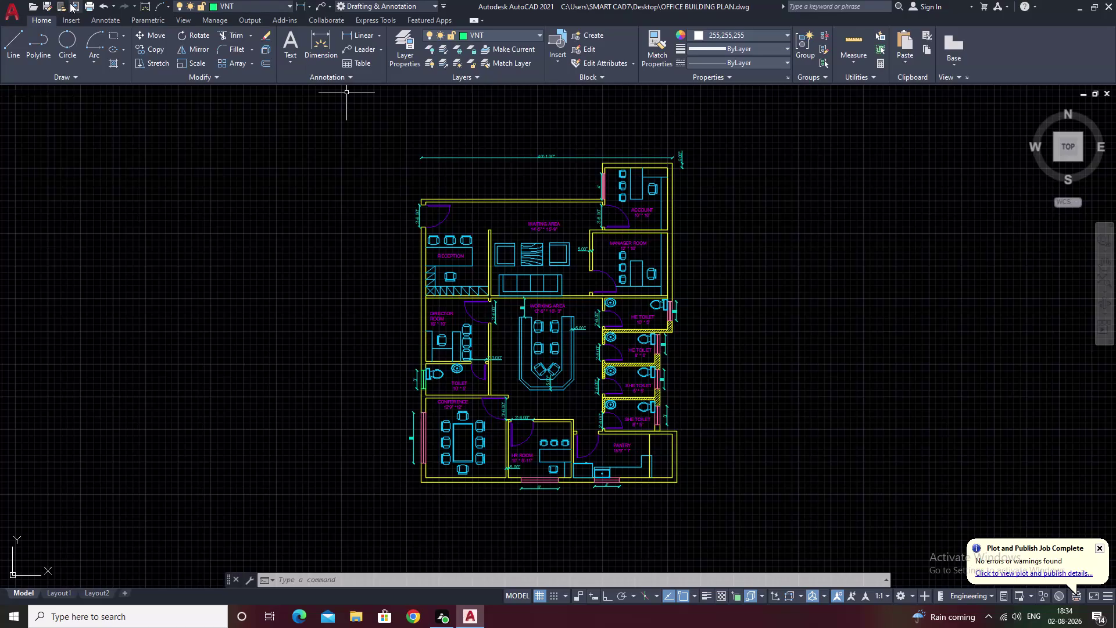
Save the drawing to the Desktop as OFFICE BUILDING PLAN, confirming replacement of the existing file.
click(44, 4)
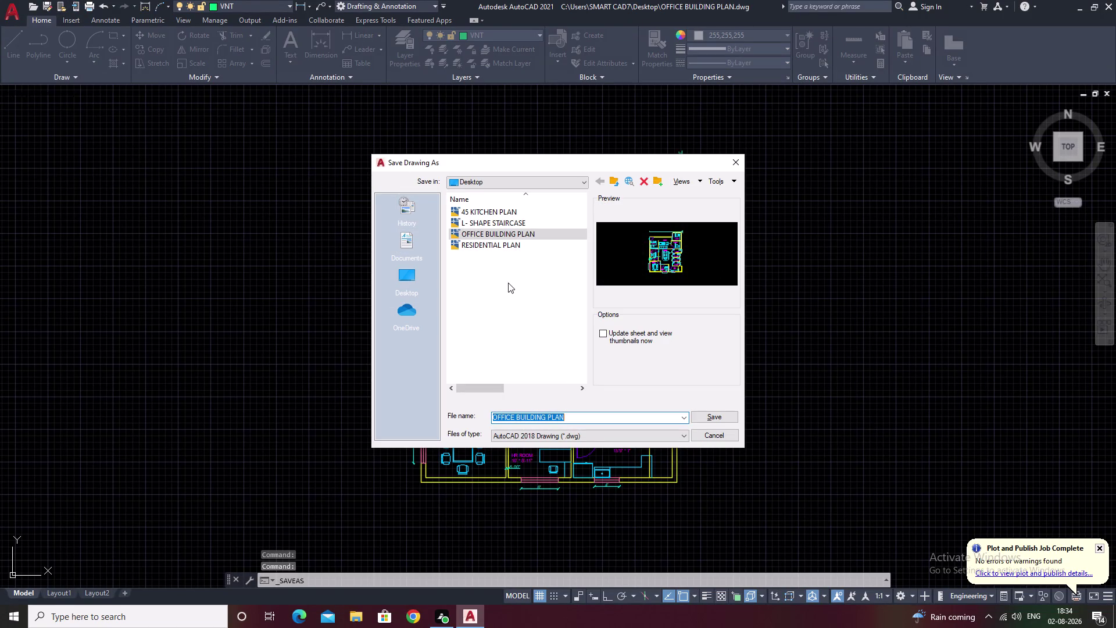
click(413, 270)
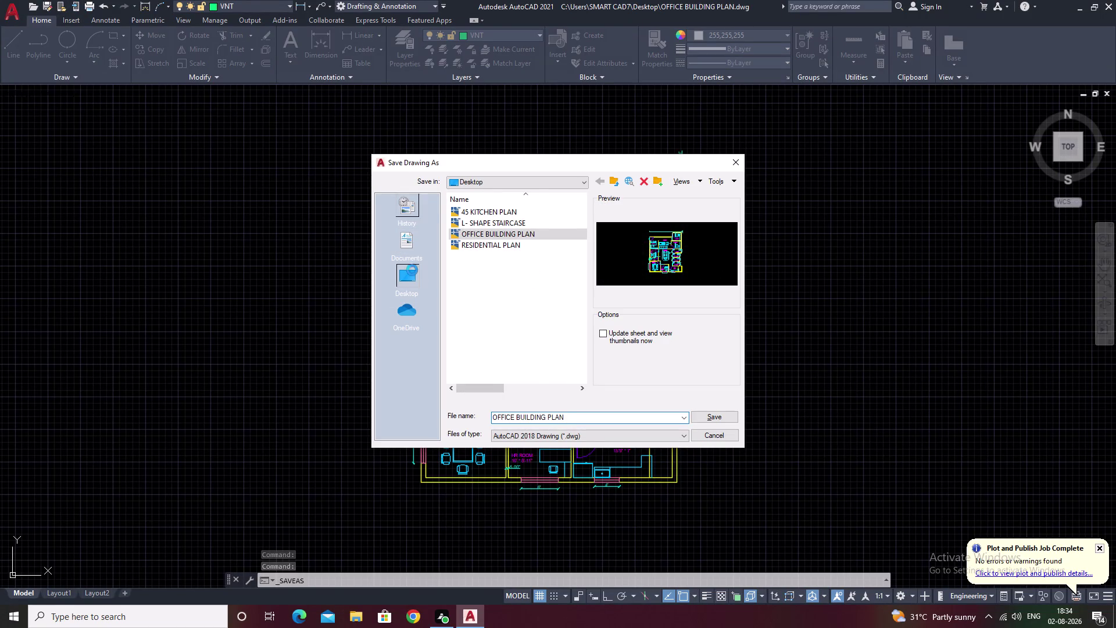
click(587, 423)
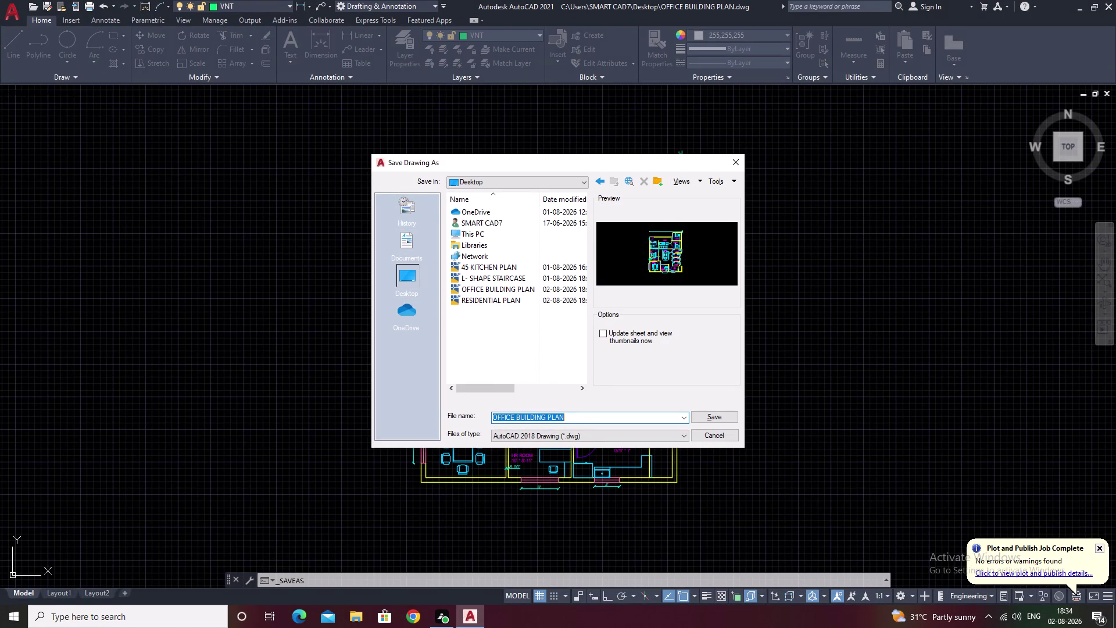
click(591, 421)
click(704, 418)
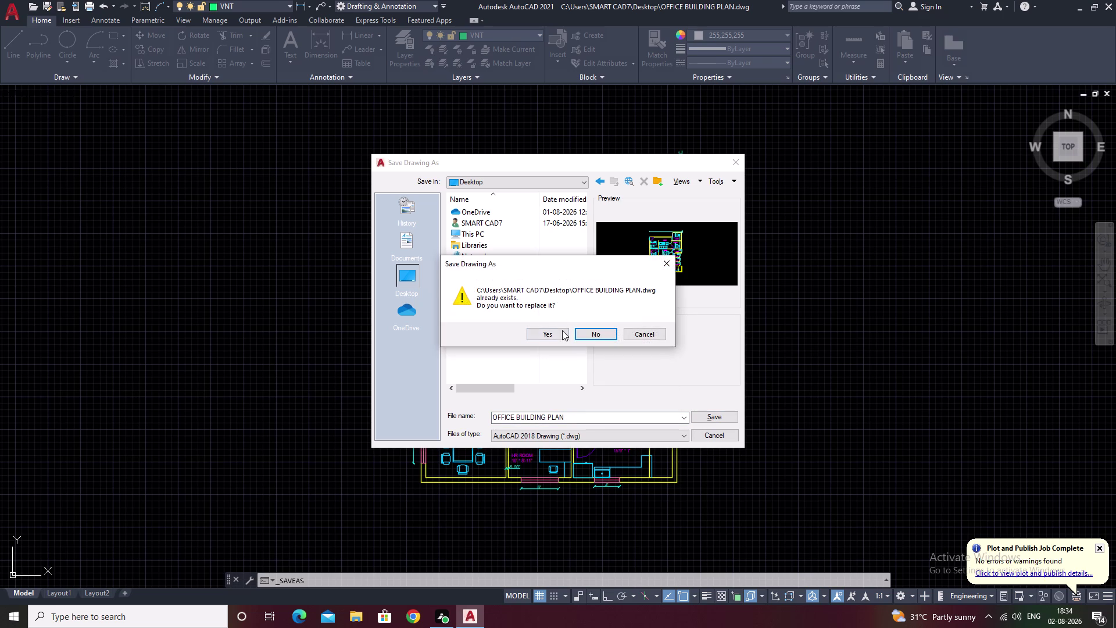
click(554, 335)
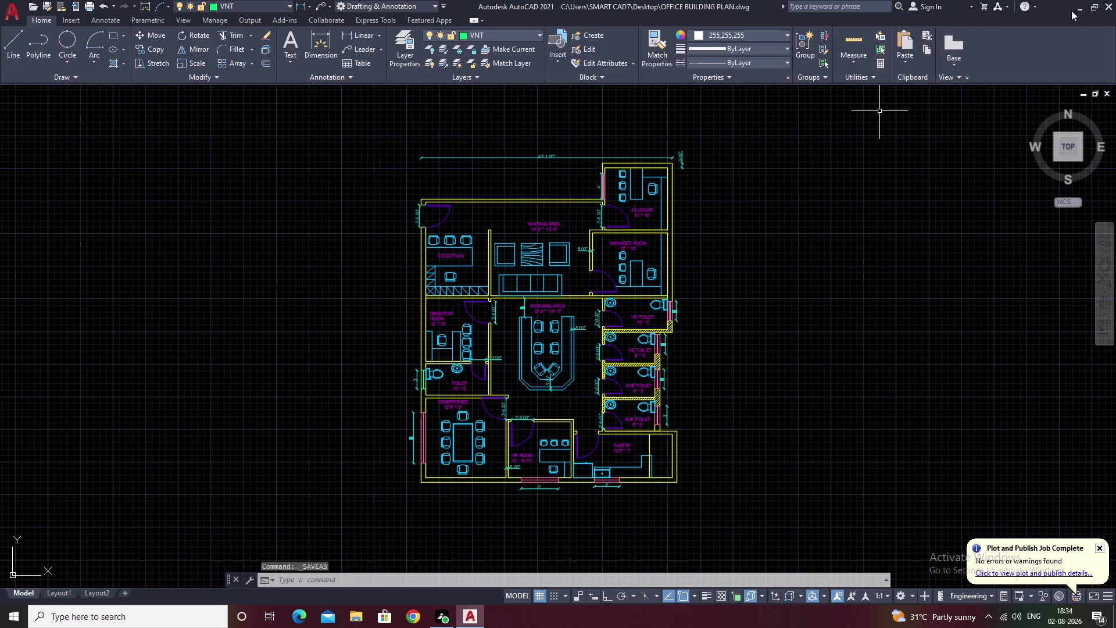